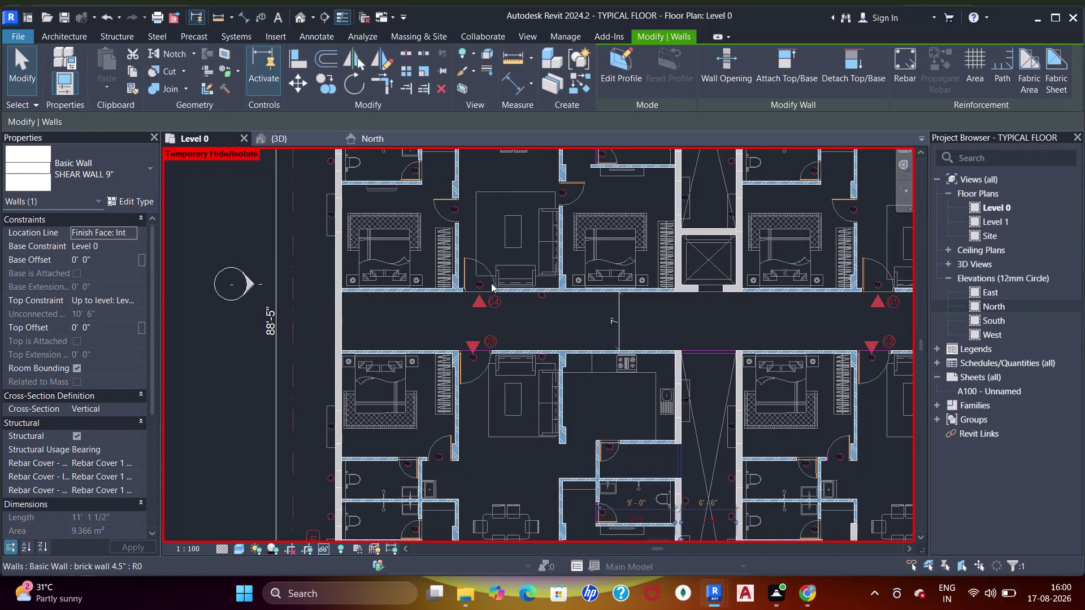
Pan the Level 0 plan along the corridor doors, living rooms and top-left apartment.
scroll(up, 3)
scroll(down, 3)
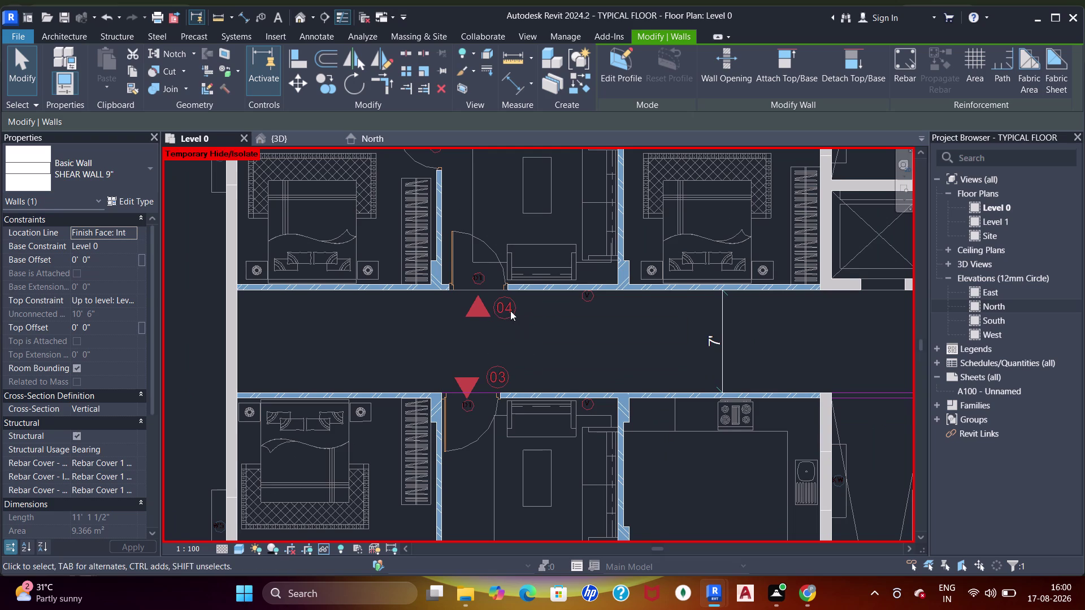
middle_drag(510, 310, 521, 361)
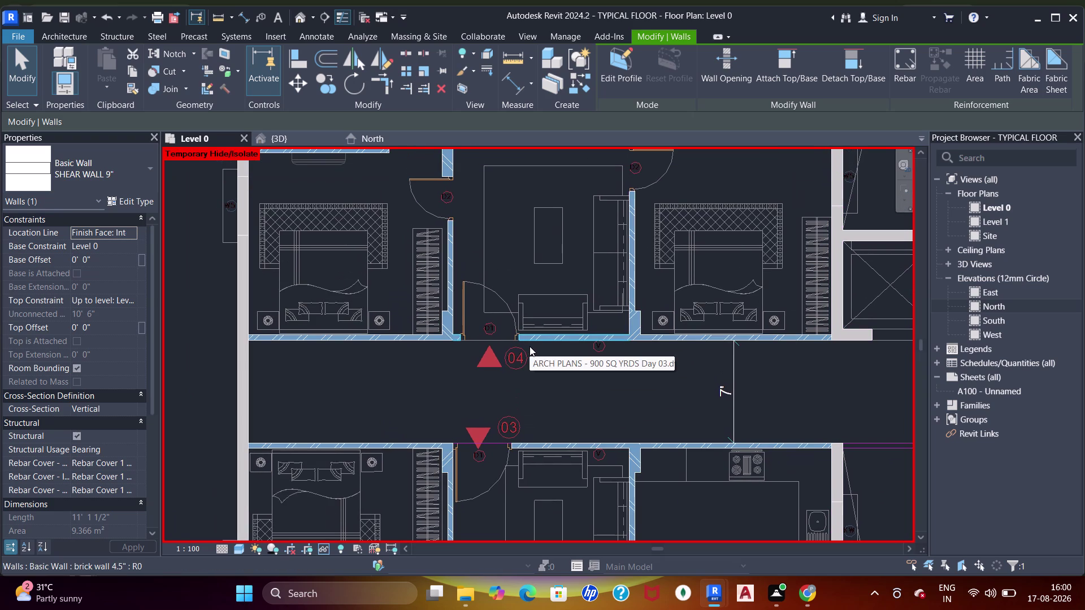
middle_drag(548, 321, 548, 333)
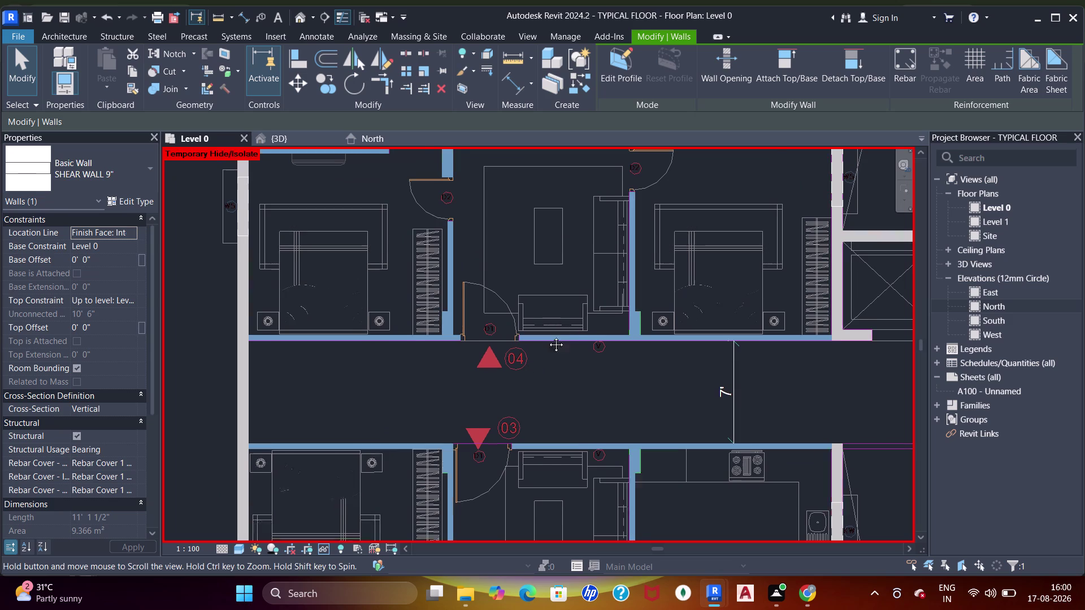
middle_drag(548, 333, 548, 337)
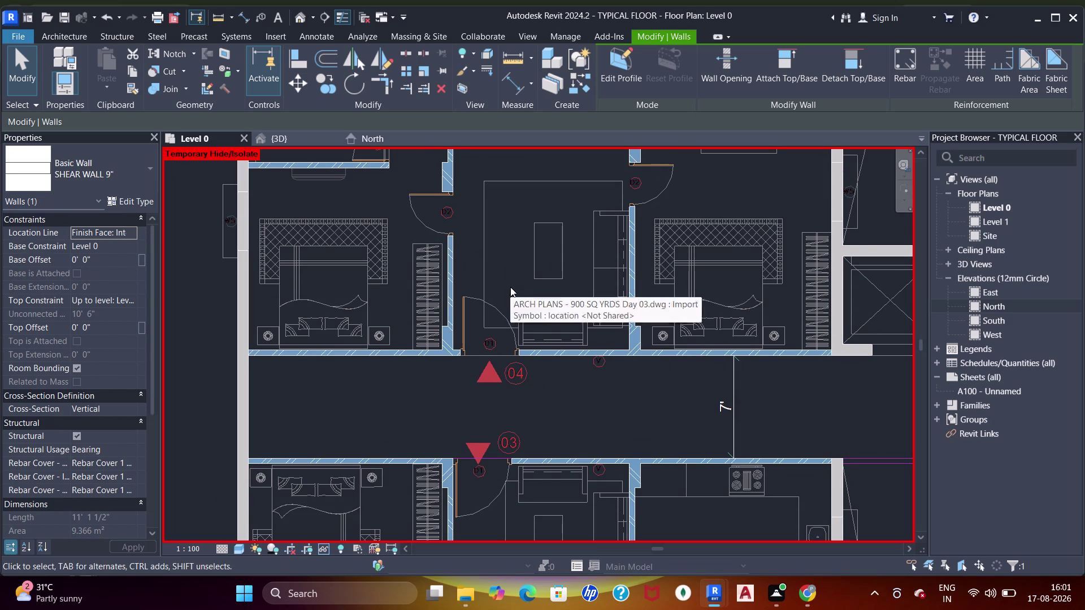
scroll(down, 3)
middle_drag(533, 215, 531, 310)
scroll(up, 3)
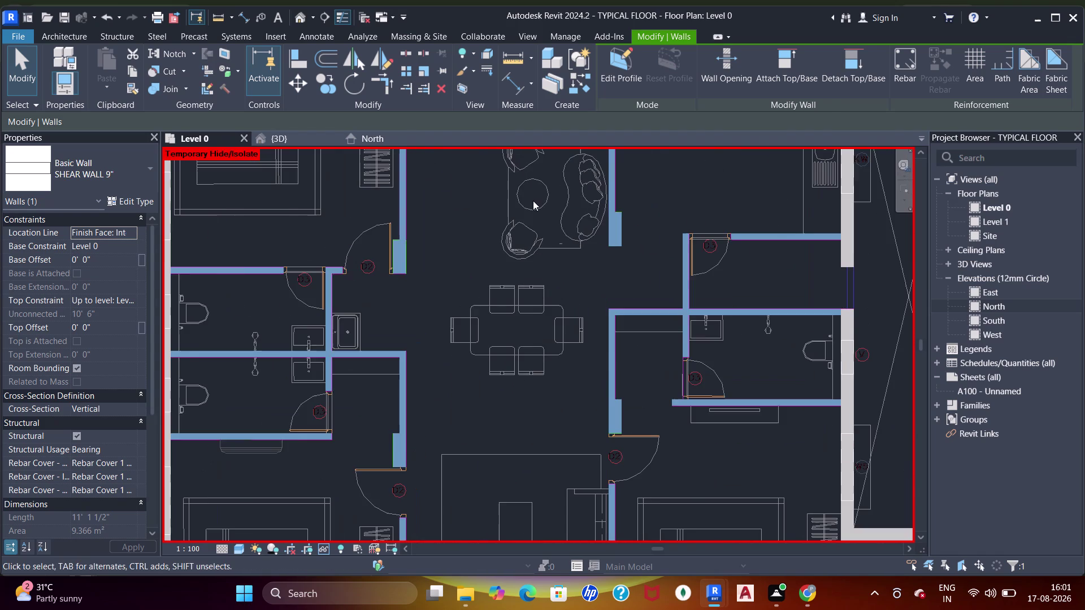
middle_drag(553, 197, 527, 428)
middle_drag(438, 323, 541, 384)
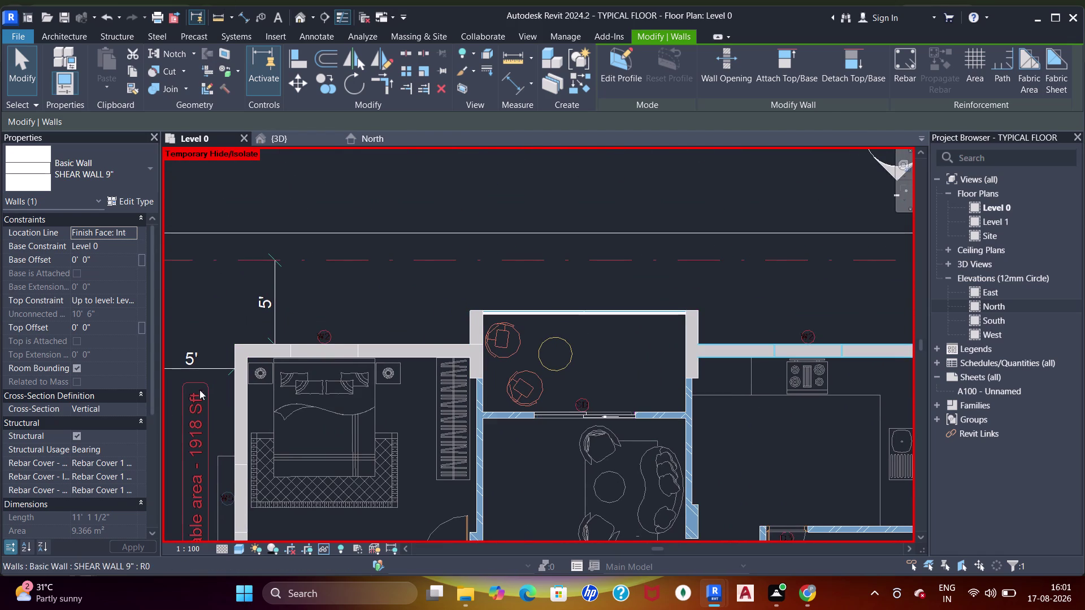
middle_drag(345, 318, 386, 289)
scroll(down, 3)
middle_drag(357, 306, 333, 233)
middle_drag(382, 425, 392, 239)
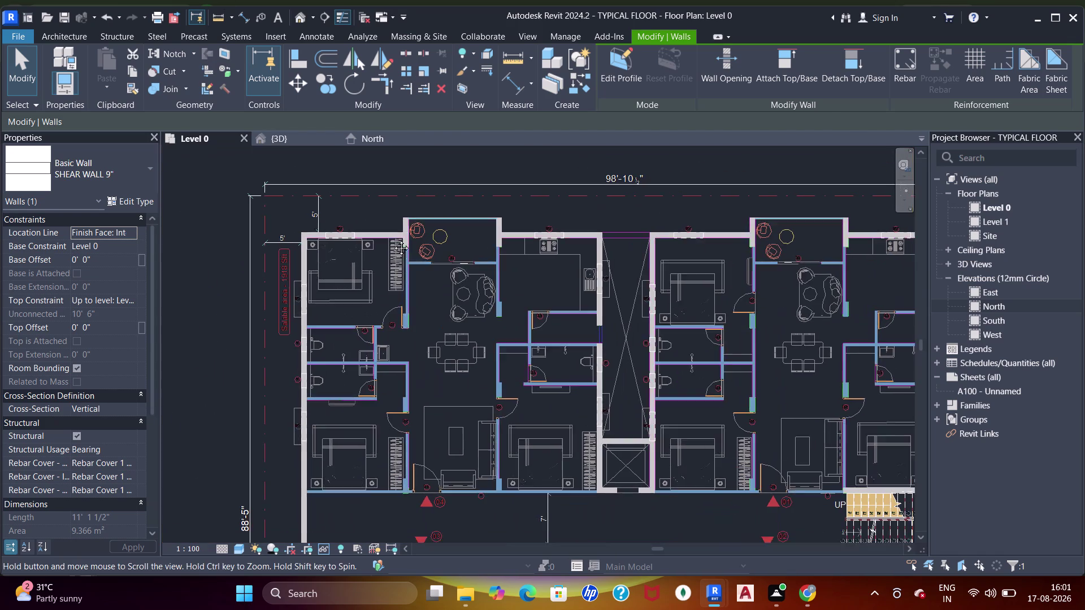
middle_drag(422, 385, 400, 197)
middle_drag(420, 363, 346, 183)
Pan along the bottom balconies to the right 1905 Sft apartment.
scroll(up, 3)
middle_drag(361, 248, 389, 324)
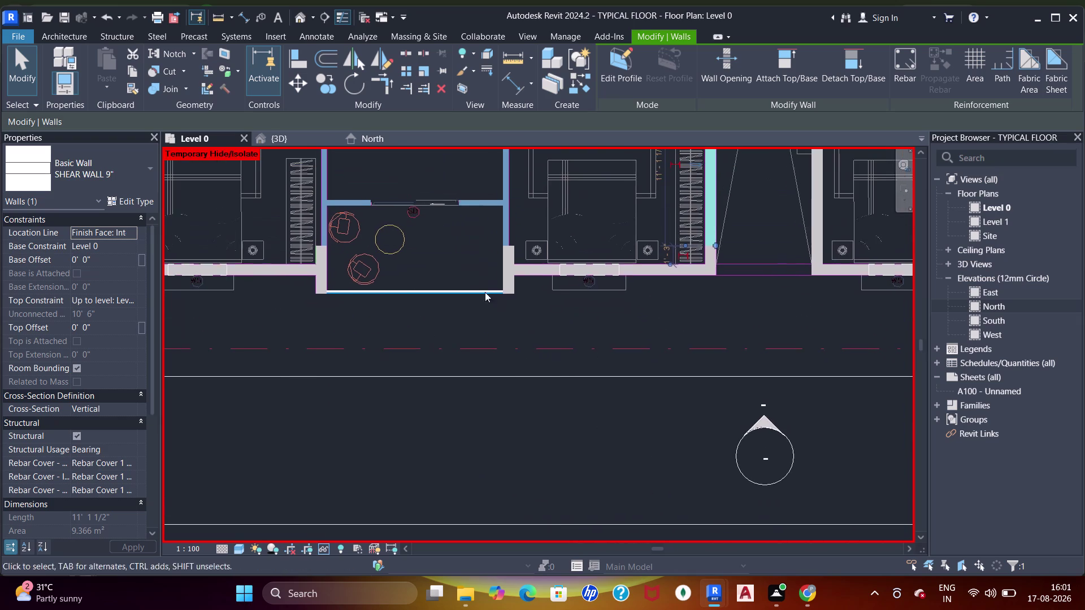
middle_drag(682, 291, 412, 323)
scroll(up, 3)
middle_drag(630, 356, 422, 387)
scroll(down, 3)
middle_drag(612, 338, 609, 339)
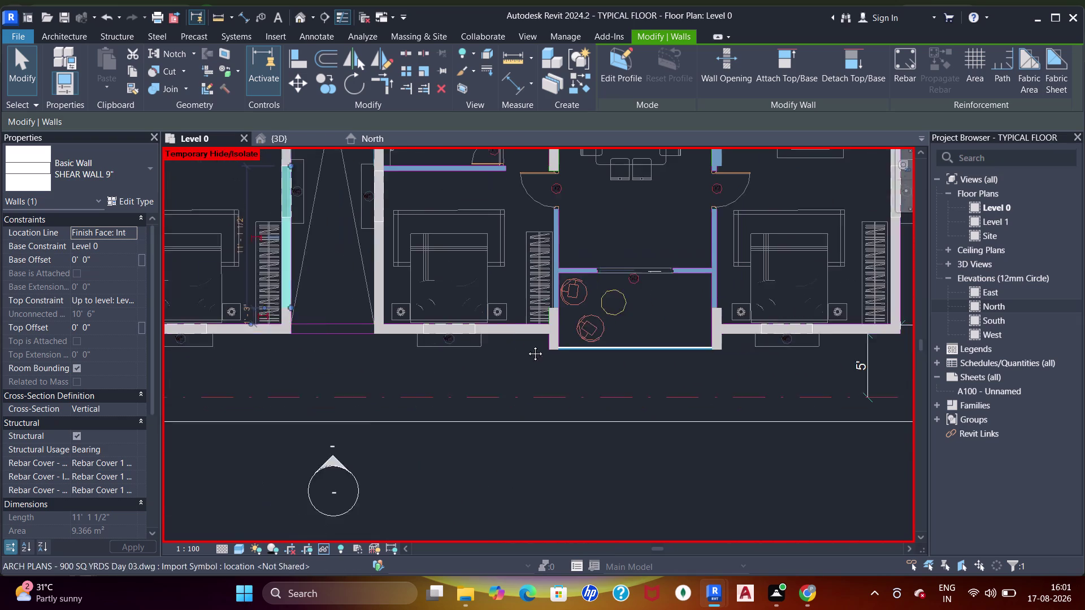
middle_drag(609, 339, 425, 345)
middle_drag(593, 362, 509, 389)
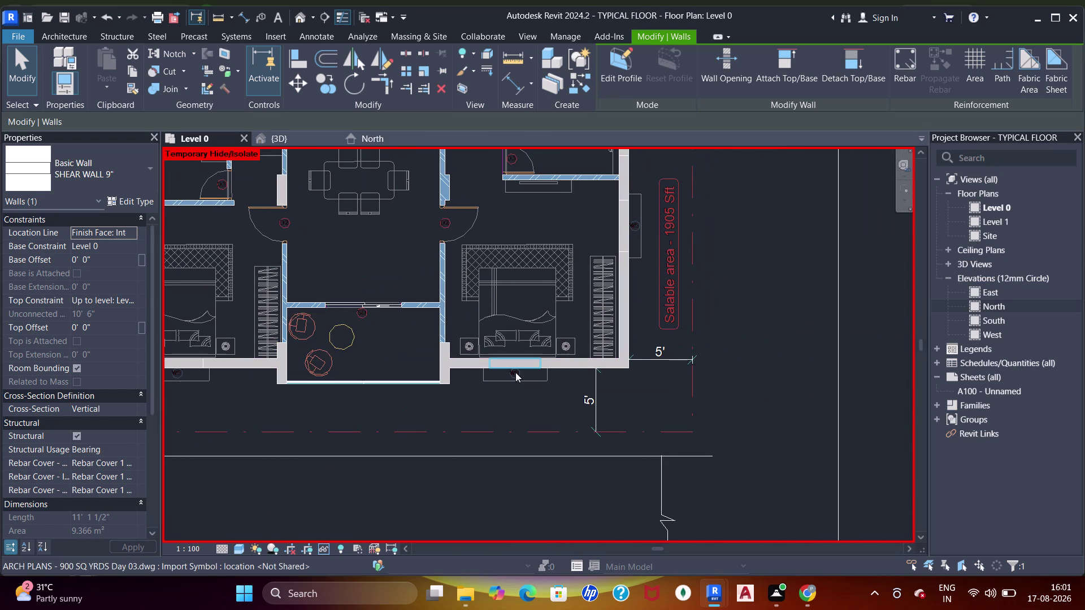
middle_drag(543, 299, 543, 320)
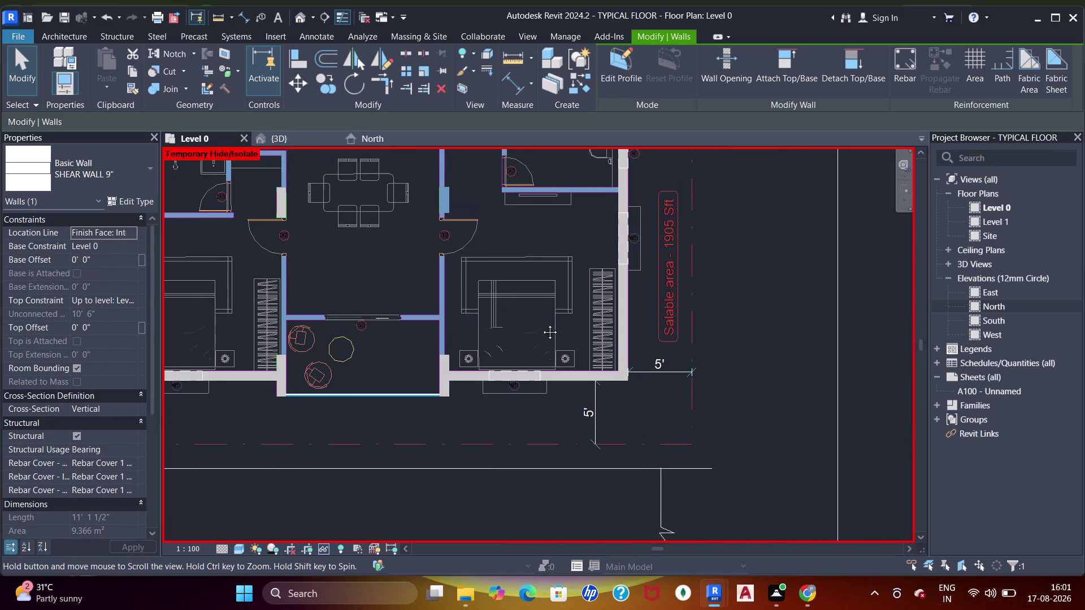
middle_drag(543, 320, 541, 324)
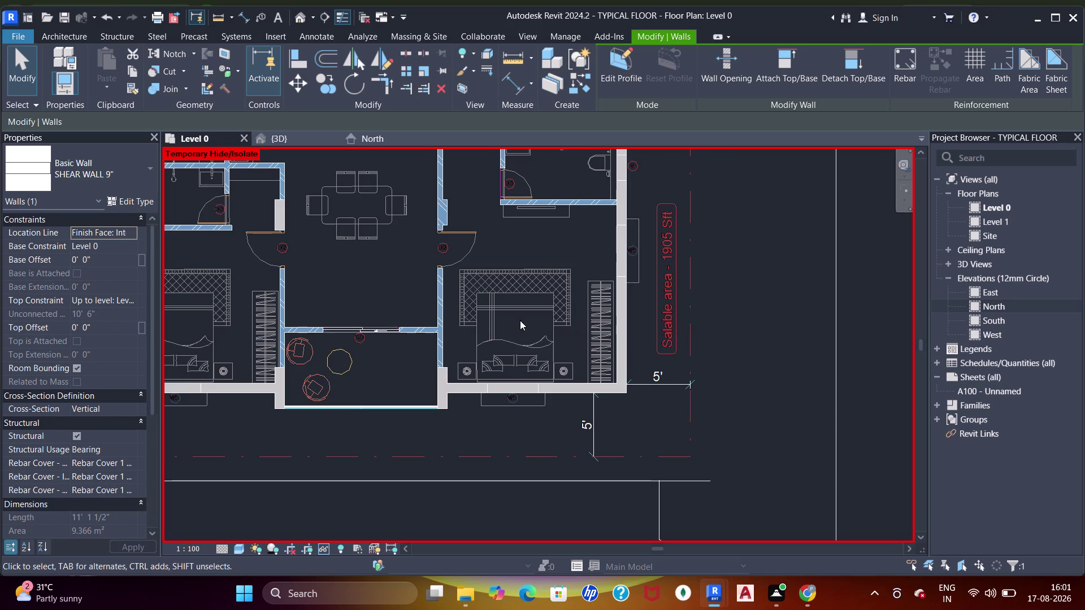
Centre and select the corridor stair, review the right apartment, then switch to {3D}.
scroll(down, 3)
middle_drag(568, 256, 572, 386)
middle_drag(592, 295, 596, 364)
scroll(up, 3)
middle_drag(581, 271, 619, 406)
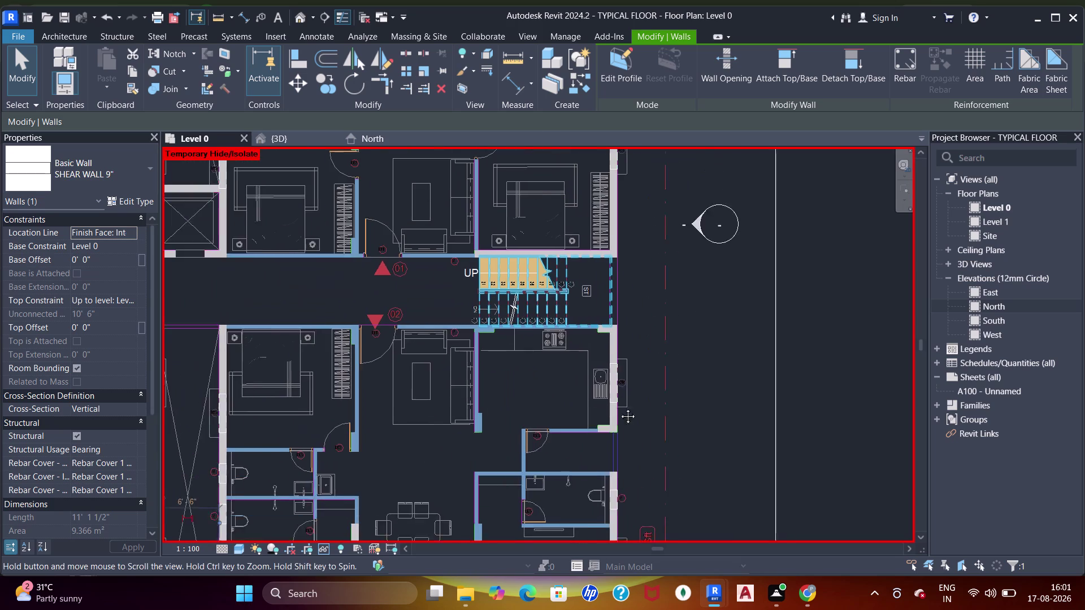
middle_drag(620, 406, 622, 419)
middle_drag(605, 297, 613, 334)
click(593, 398)
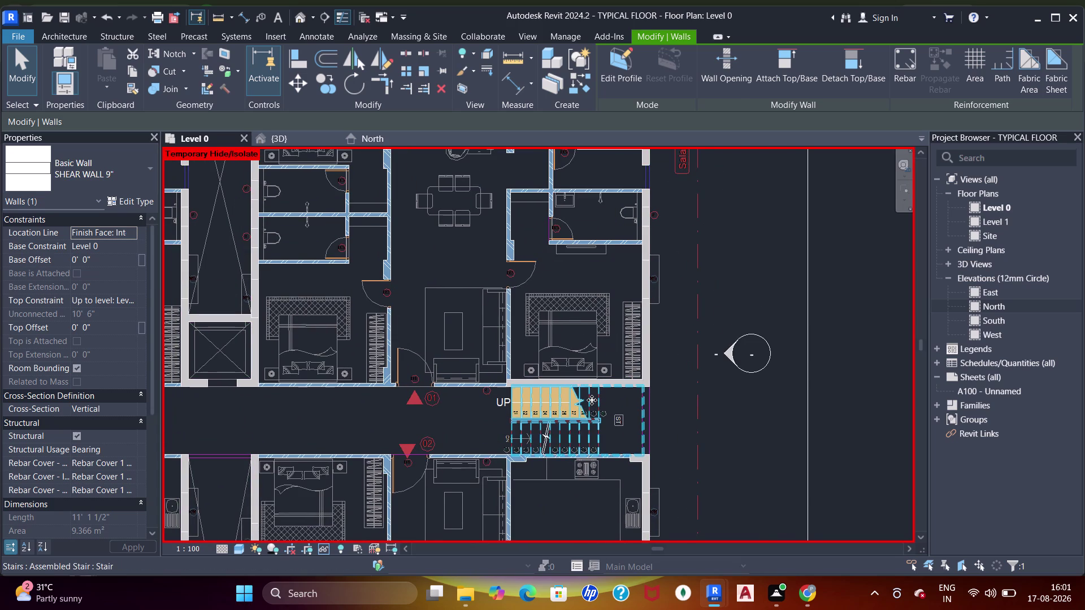
middle_drag(603, 281, 635, 435)
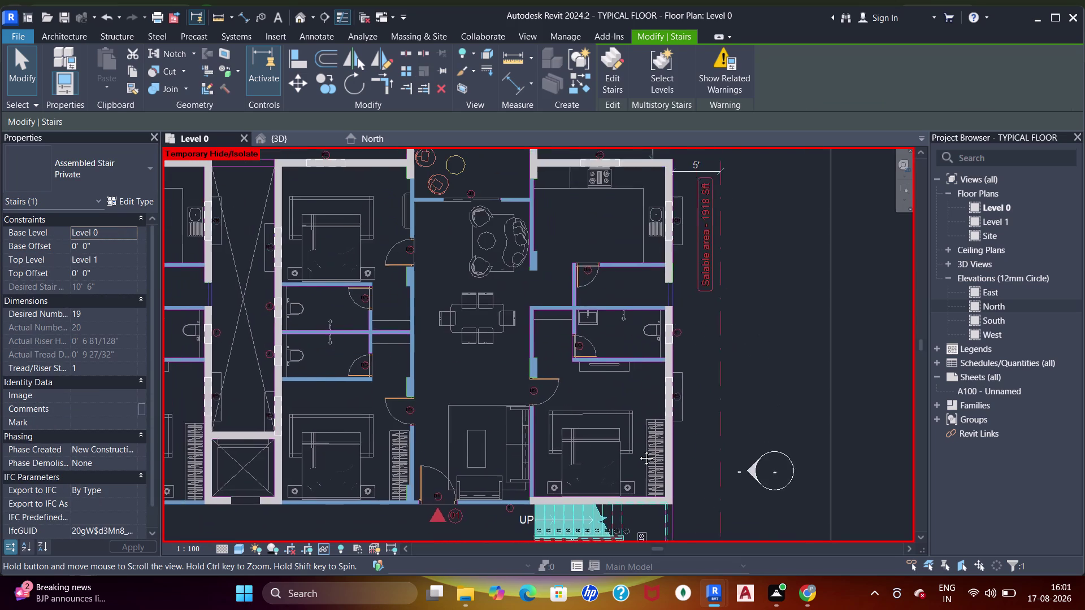
middle_drag(634, 436, 639, 453)
click(284, 140)
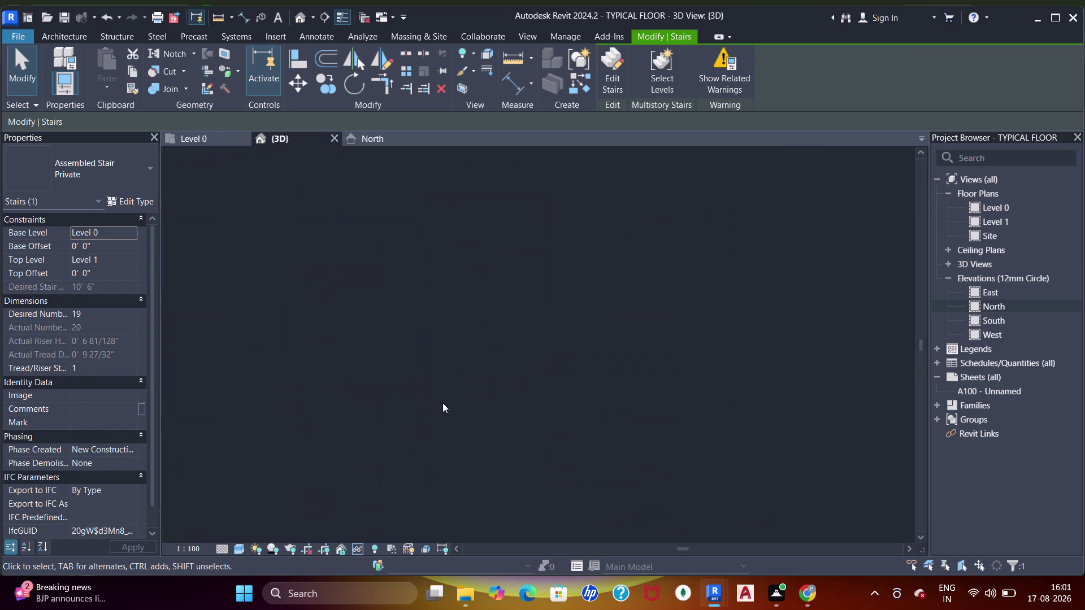
scroll(down, 3)
middle_drag(455, 408, 717, 361)
middle_drag(647, 329, 667, 336)
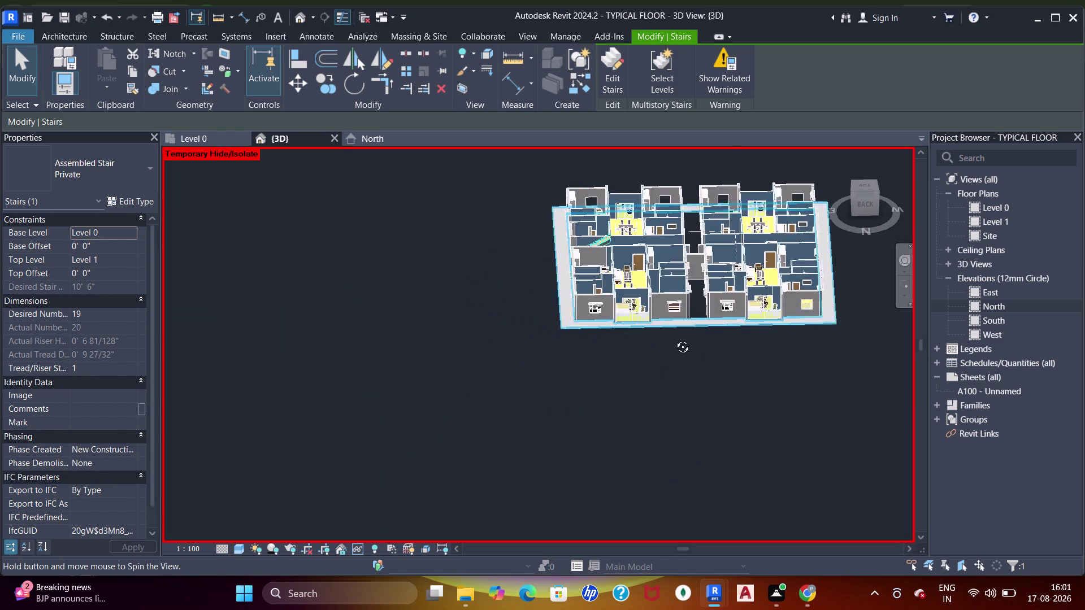
middle_drag(667, 336, 685, 340)
middle_drag(674, 337, 560, 466)
middle_drag(568, 407, 424, 466)
middle_drag(473, 460, 504, 355)
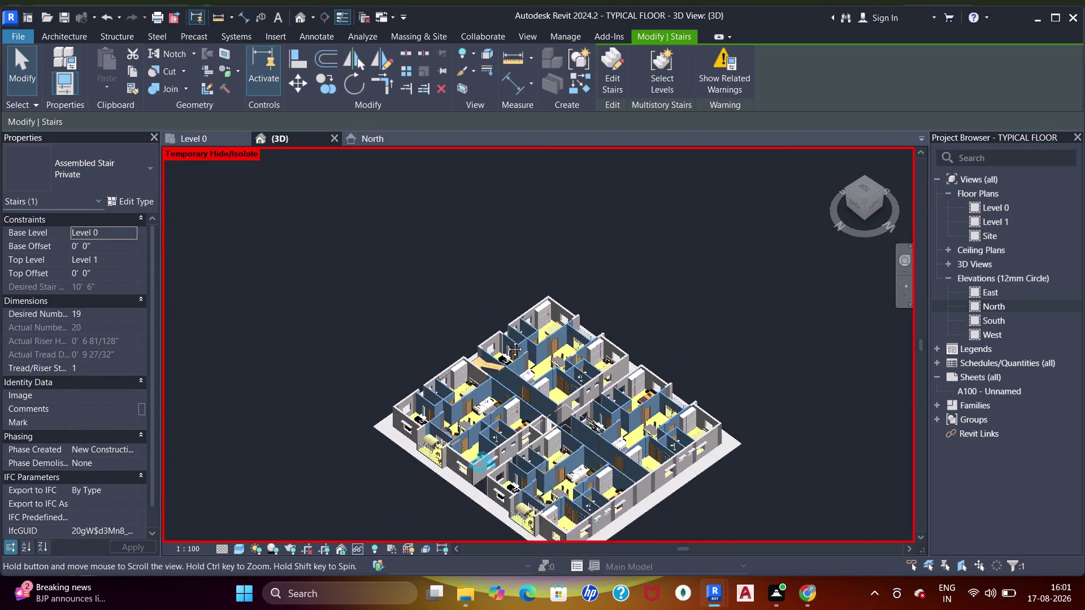
middle_drag(504, 355, 510, 324)
scroll(up, 3)
middle_drag(539, 339, 539, 414)
middle_drag(523, 414, 546, 379)
middle_drag(551, 373, 551, 375)
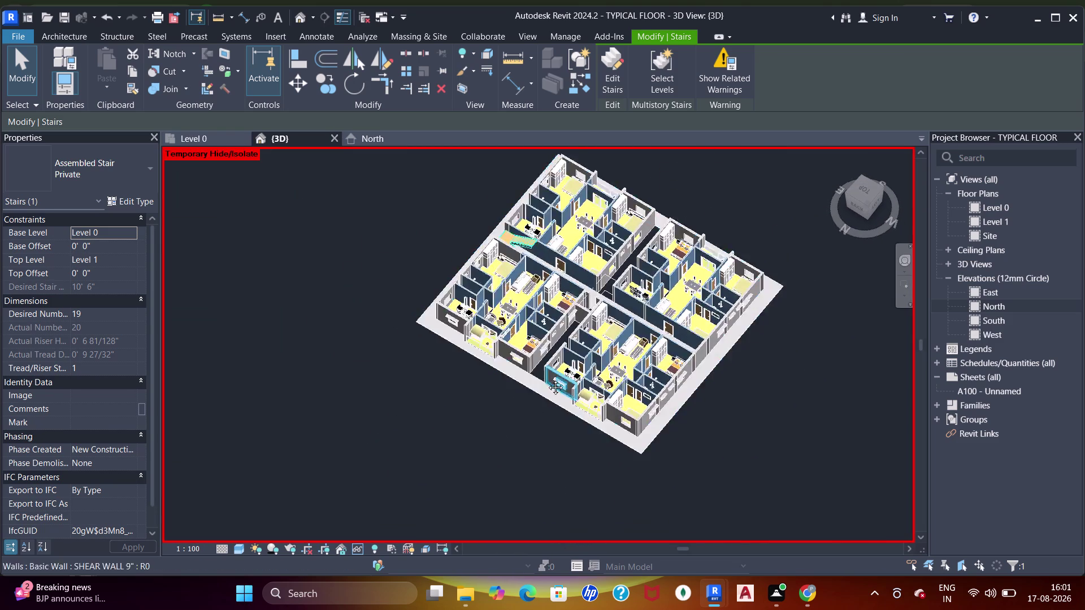
middle_drag(551, 375, 487, 441)
scroll(up, 3)
scroll(up, 3)
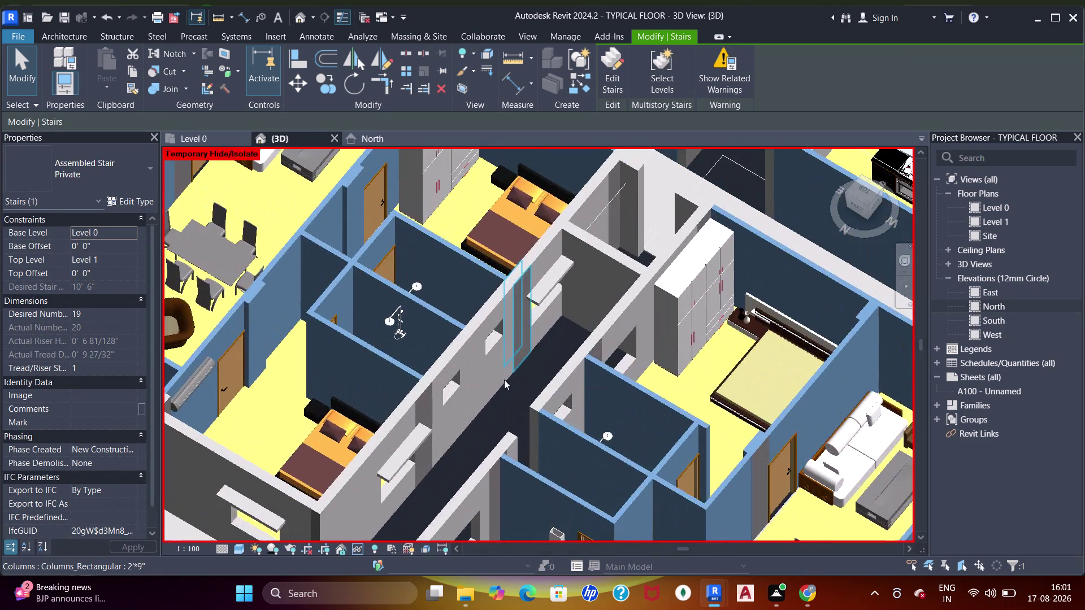
scroll(down, 3)
middle_drag(504, 406, 627, 360)
middle_drag(648, 308, 621, 374)
middle_drag(437, 370, 640, 332)
middle_drag(449, 332, 585, 392)
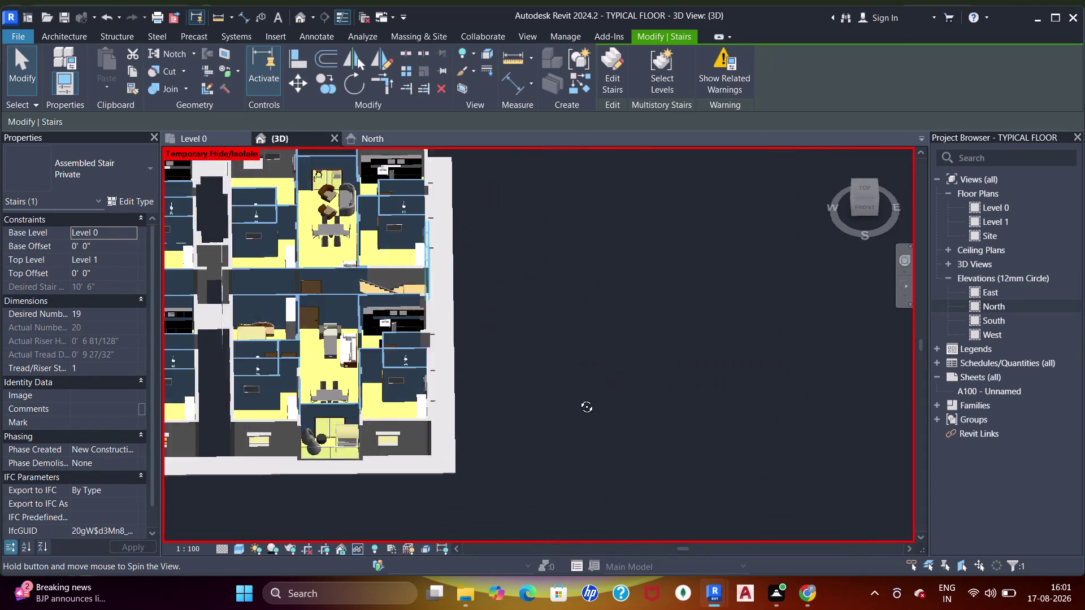
middle_drag(585, 391, 494, 439)
middle_drag(489, 397, 693, 458)
scroll(down, 3)
scroll(up, 3)
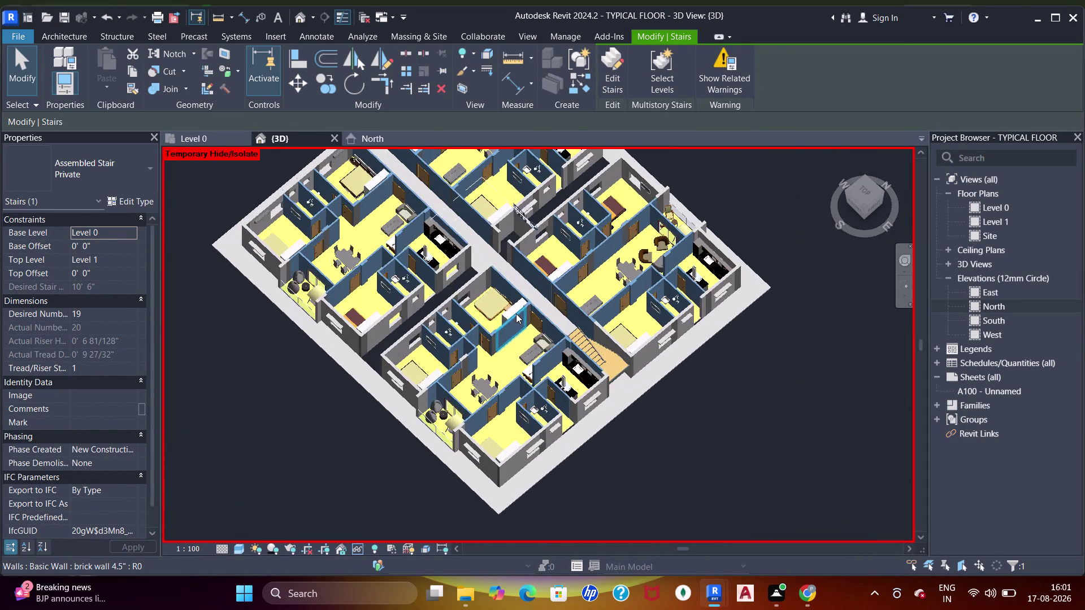
scroll(down, 3)
middle_drag(518, 327, 557, 269)
scroll(up, 3)
scroll(up, 3)
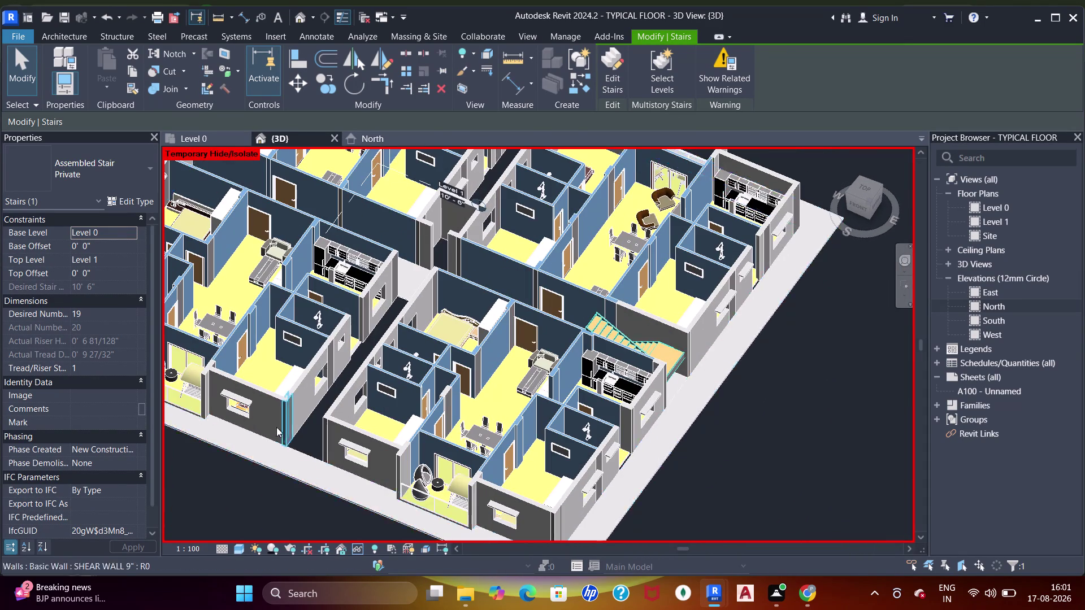
click(240, 553)
drag(249, 539, 257, 534)
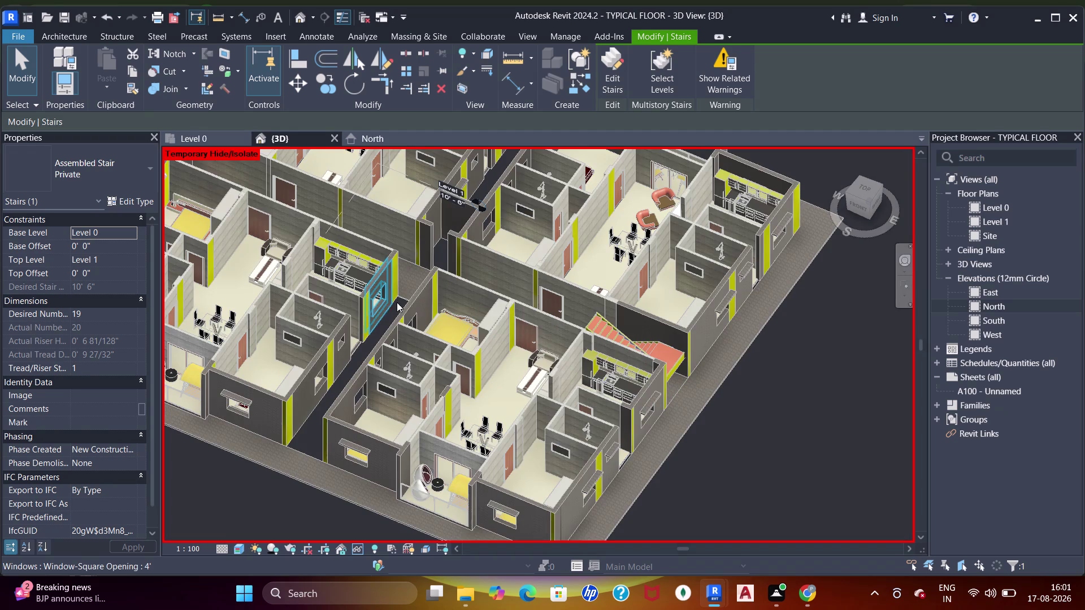
middle_drag(399, 311, 485, 360)
scroll(down, 3)
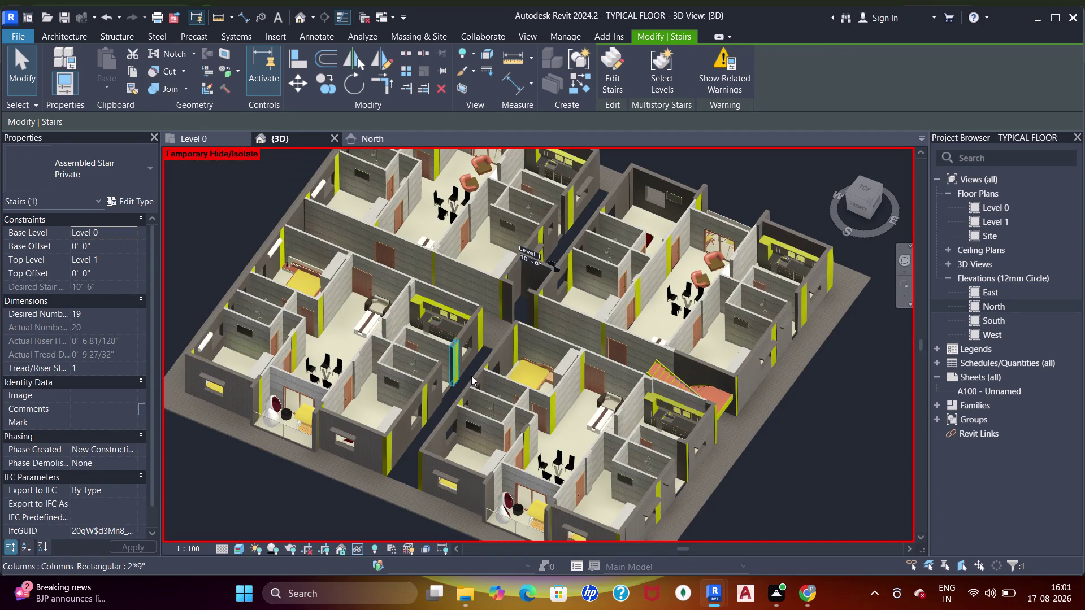
middle_drag(587, 411, 648, 403)
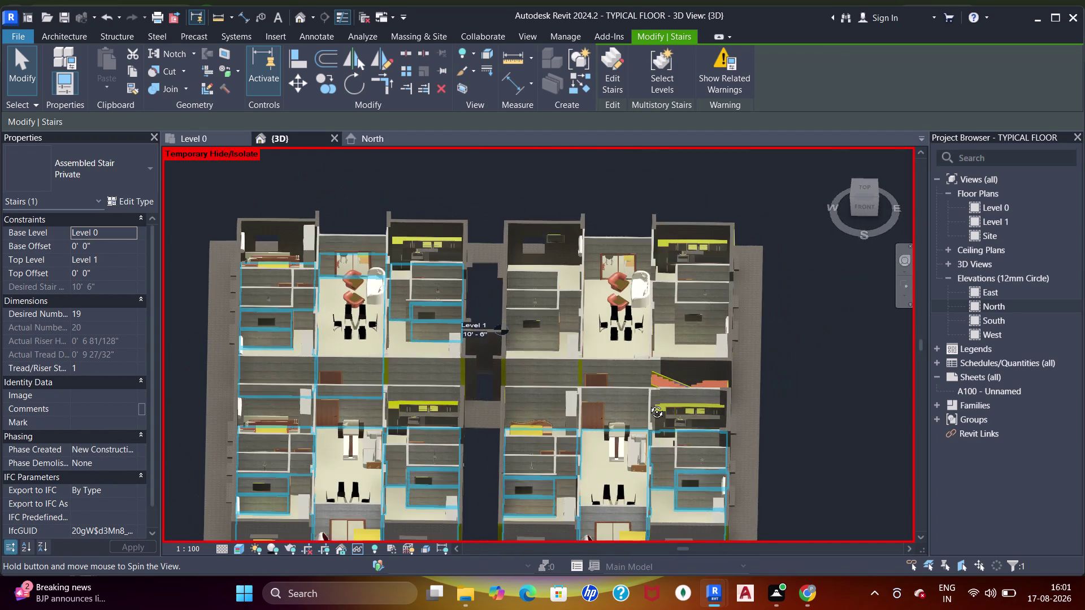
middle_drag(648, 403, 678, 442)
middle_drag(606, 438, 639, 271)
middle_drag(630, 359, 650, 390)
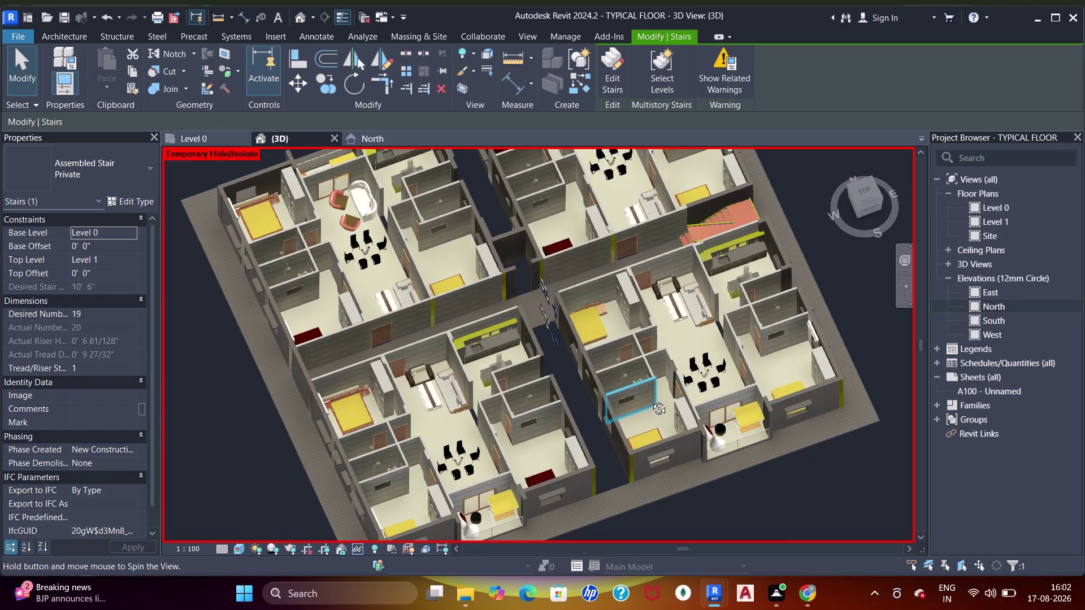
middle_drag(651, 390, 627, 445)
middle_click(626, 445)
middle_drag(618, 455, 613, 461)
middle_drag(598, 446, 558, 297)
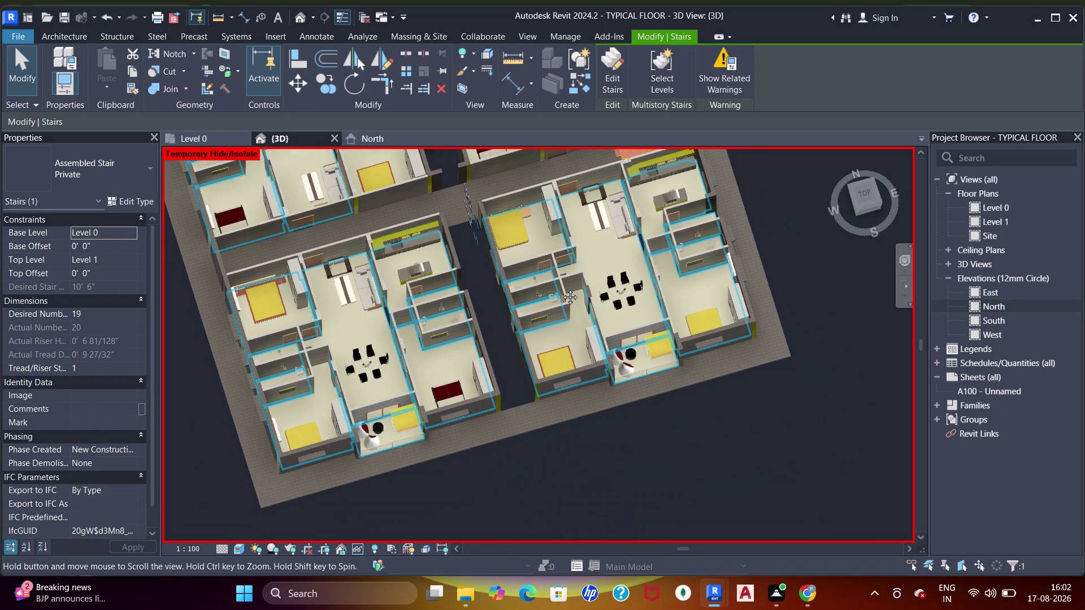
middle_drag(558, 297, 567, 268)
click(243, 547)
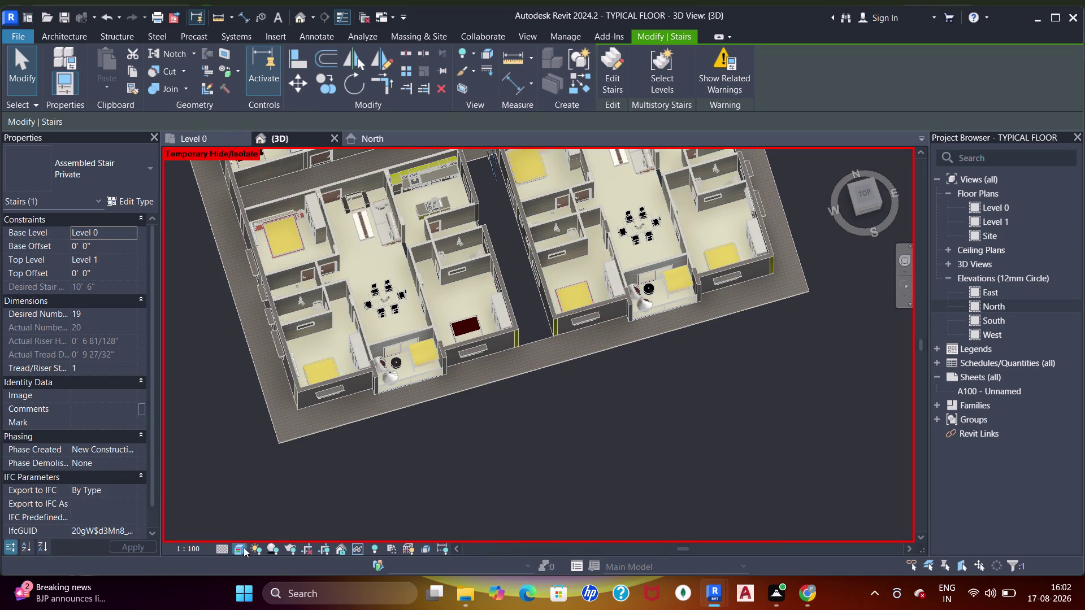
Apply Shaded/Consistent Colors and orbit the model from the stair area to front and top views.
click(263, 493)
middle_drag(481, 292, 488, 352)
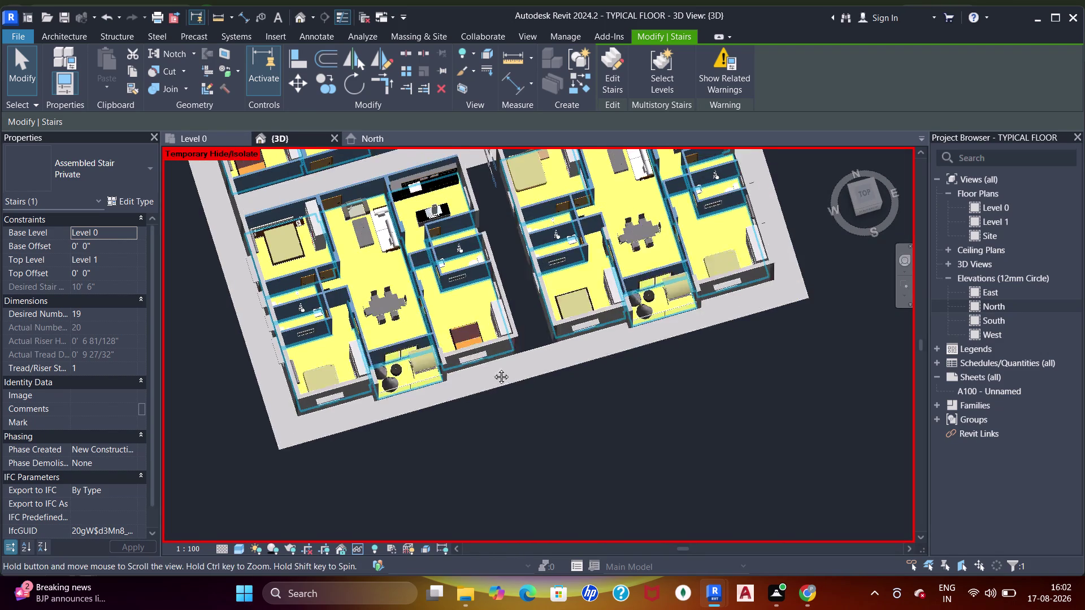
middle_drag(488, 352, 497, 413)
middle_drag(501, 420, 403, 373)
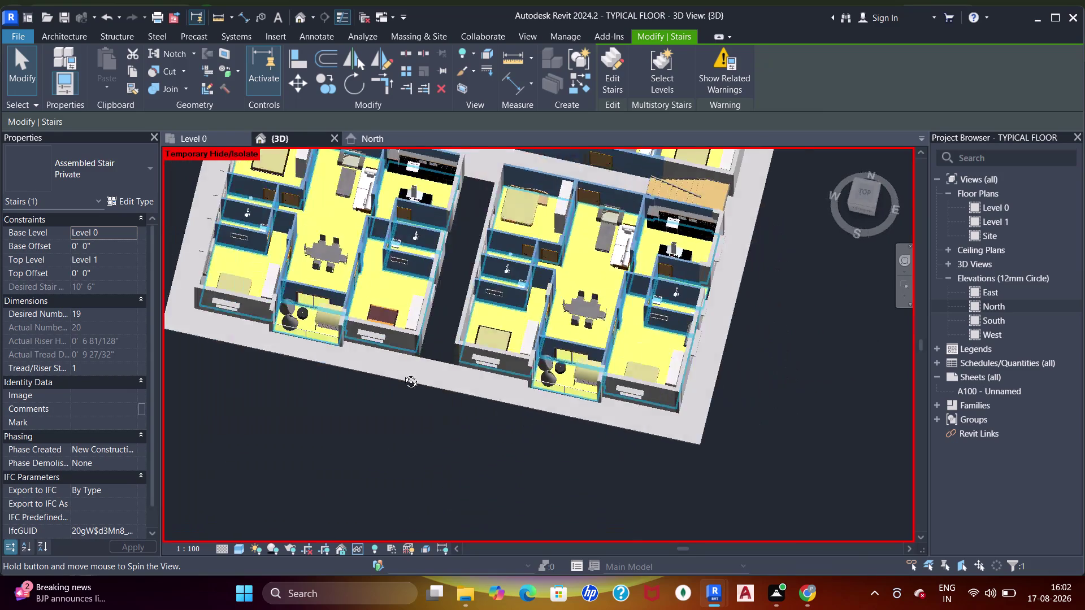
middle_drag(392, 347, 377, 314)
middle_drag(402, 373, 396, 361)
middle_drag(511, 296, 413, 420)
scroll(down, 3)
middle_drag(590, 327, 509, 411)
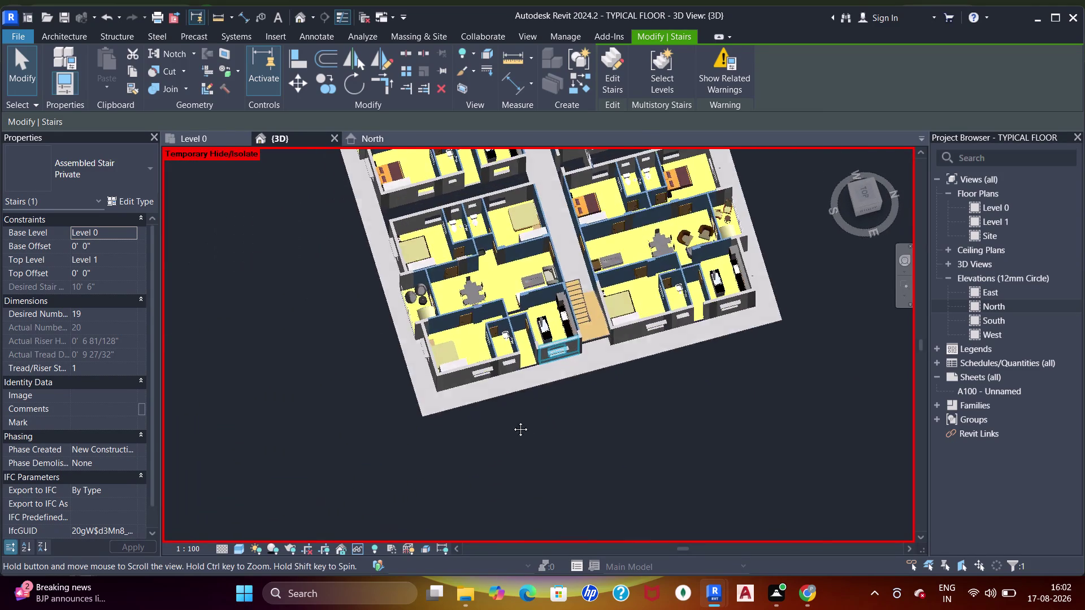
middle_drag(508, 411, 701, 279)
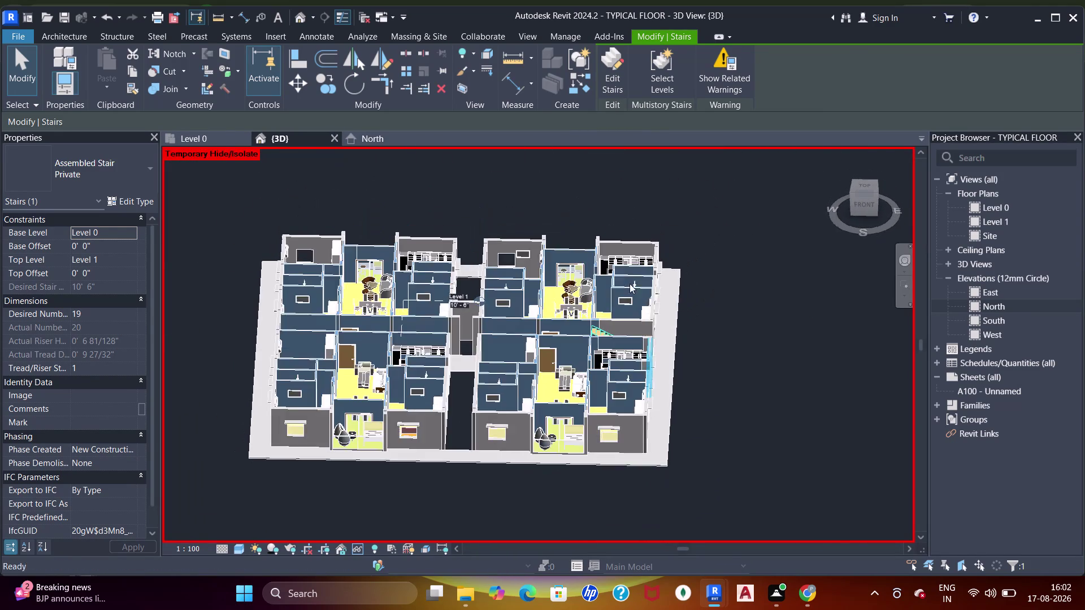
middle_drag(606, 285, 655, 457)
middle_drag(656, 457, 663, 460)
middle_drag(544, 445, 582, 257)
Tilt the model to show the walls from an angled overview of the whole floor.
scroll(up, 3)
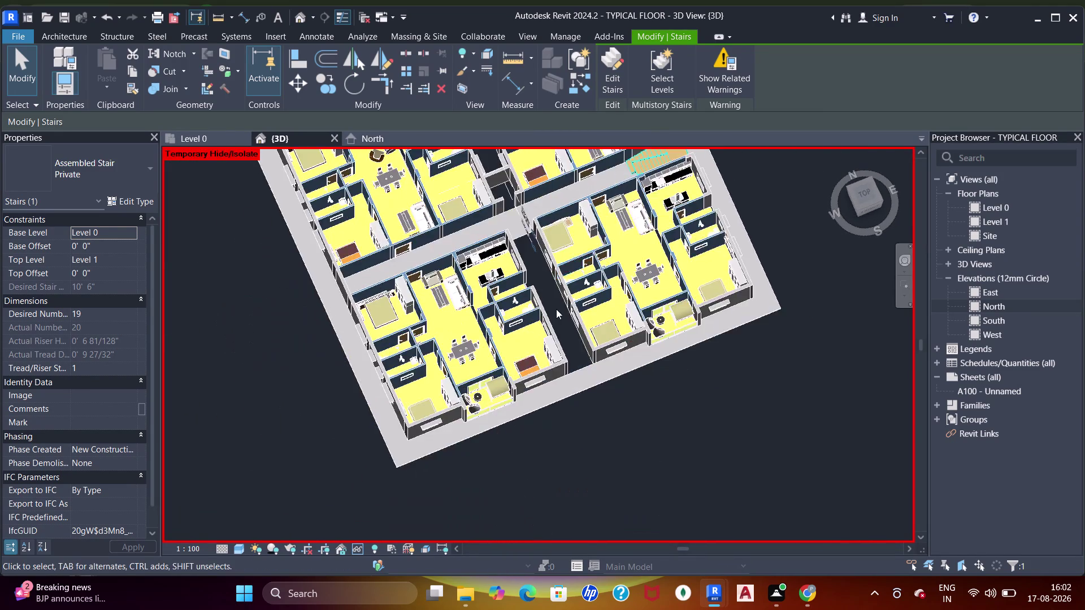
scroll(up, 3)
scroll(down, 3)
middle_drag(576, 363, 593, 193)
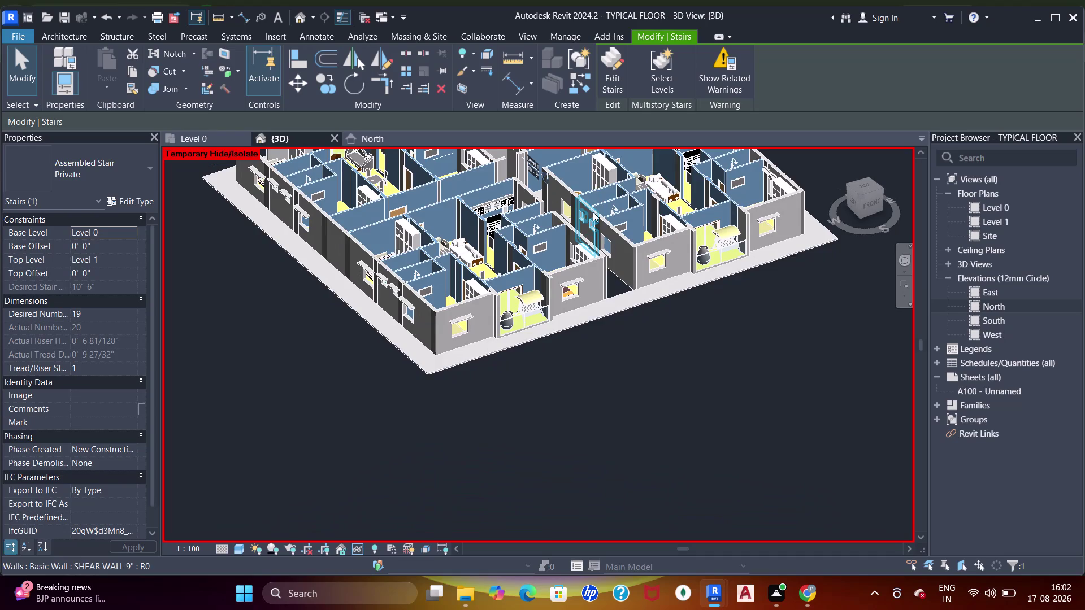
middle_drag(593, 212, 597, 420)
scroll(up, 3)
scroll(down, 3)
middle_drag(541, 362, 542, 341)
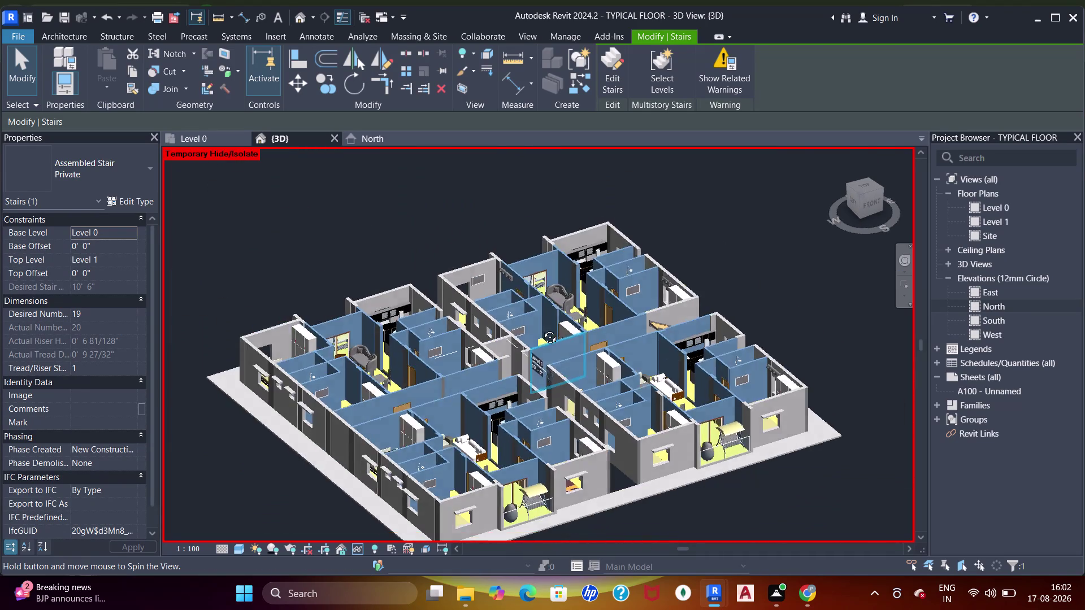
middle_drag(541, 341, 526, 353)
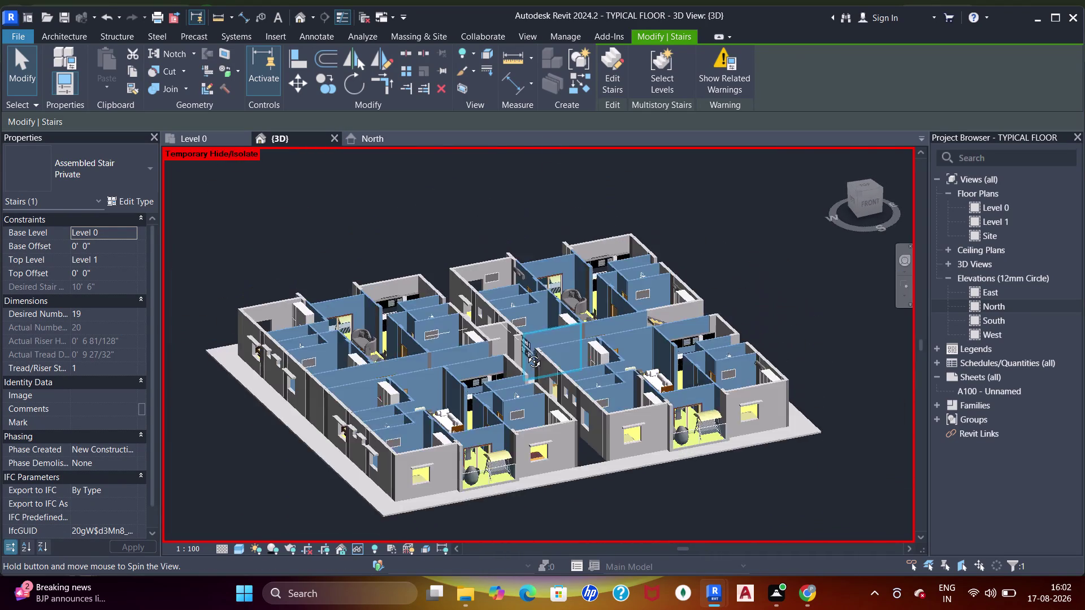
middle_drag(526, 352, 526, 361)
scroll(up, 3)
scroll(down, 3)
Zoom into the corner rooms and interiors, then zoom out before returning to Level 0.
middle_drag(488, 468, 511, 360)
scroll(up, 3)
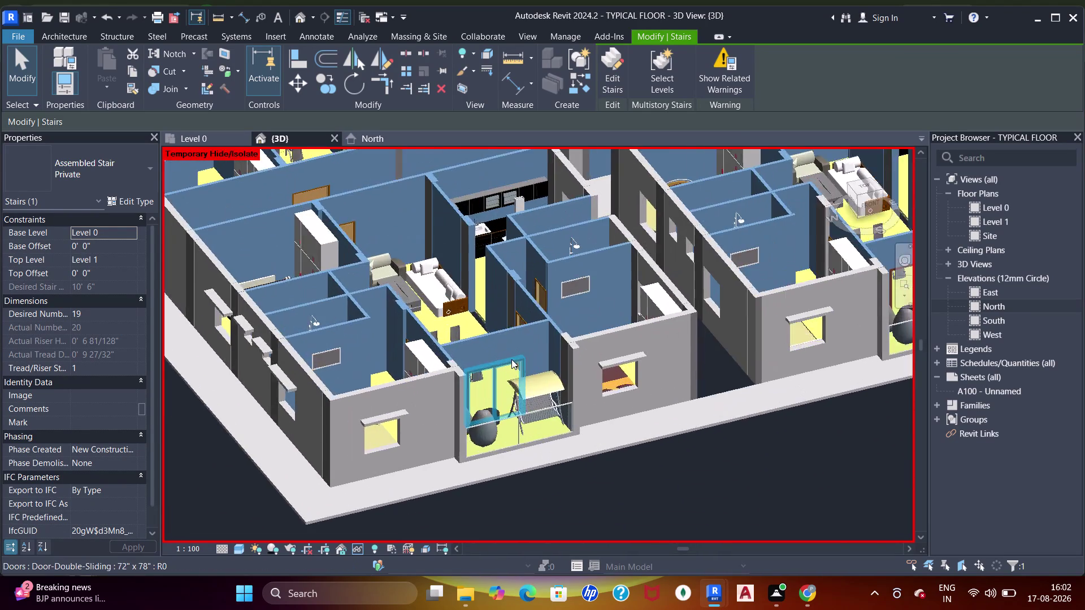
scroll(down, 3)
middle_drag(503, 379, 503, 417)
scroll(up, 3)
scroll(down, 3)
scroll(up, 3)
middle_drag(503, 410, 513, 327)
scroll(up, 3)
scroll(down, 3)
middle_drag(507, 361, 519, 467)
scroll(up, 3)
scroll(down, 3)
middle_drag(515, 424, 530, 472)
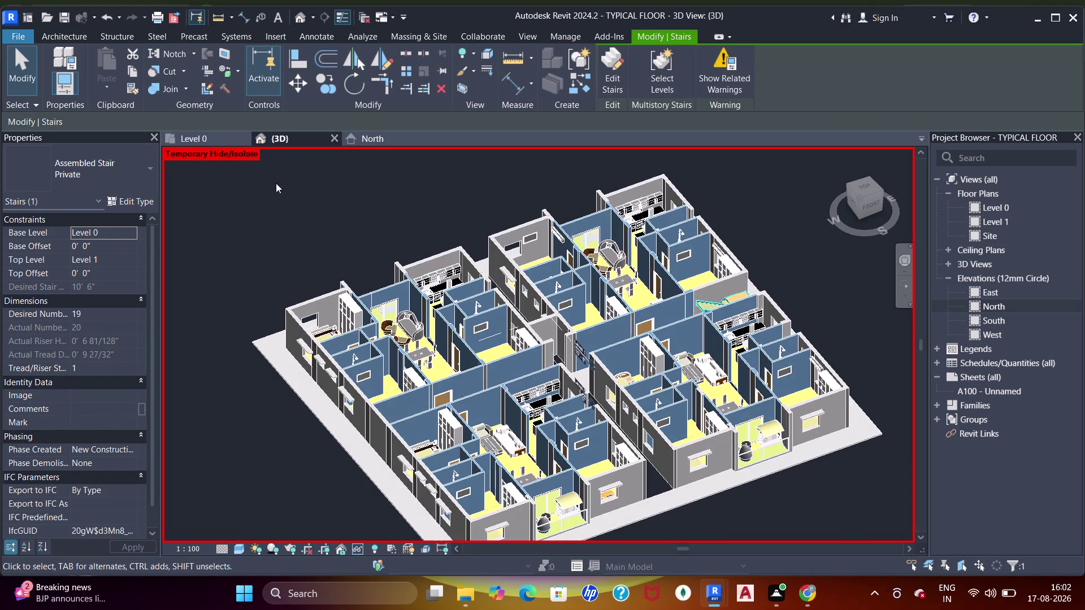
click(203, 142)
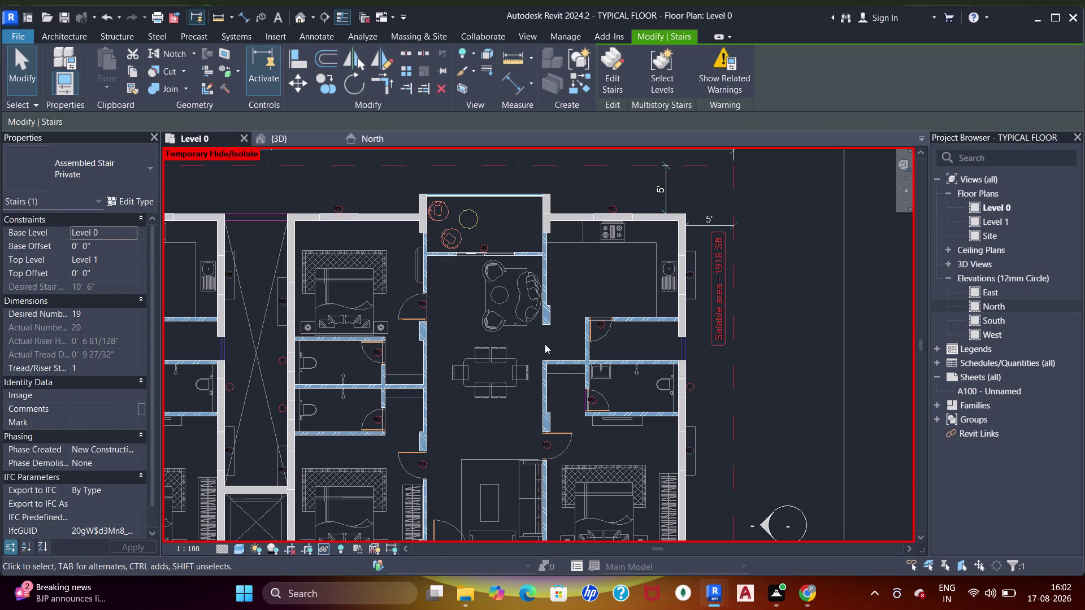
Pan the plan over the living area and top apartments to the corridor stair.
scroll(up, 3)
scroll(down, 3)
middle_drag(555, 254, 653, 301)
scroll(up, 3)
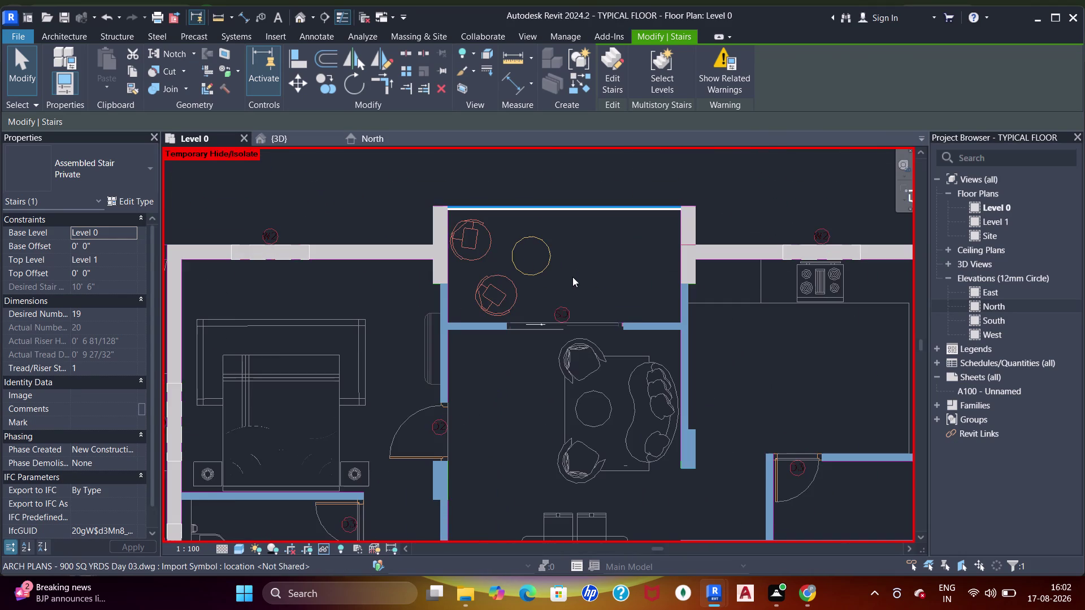
scroll(down, 3)
middle_drag(526, 295, 669, 342)
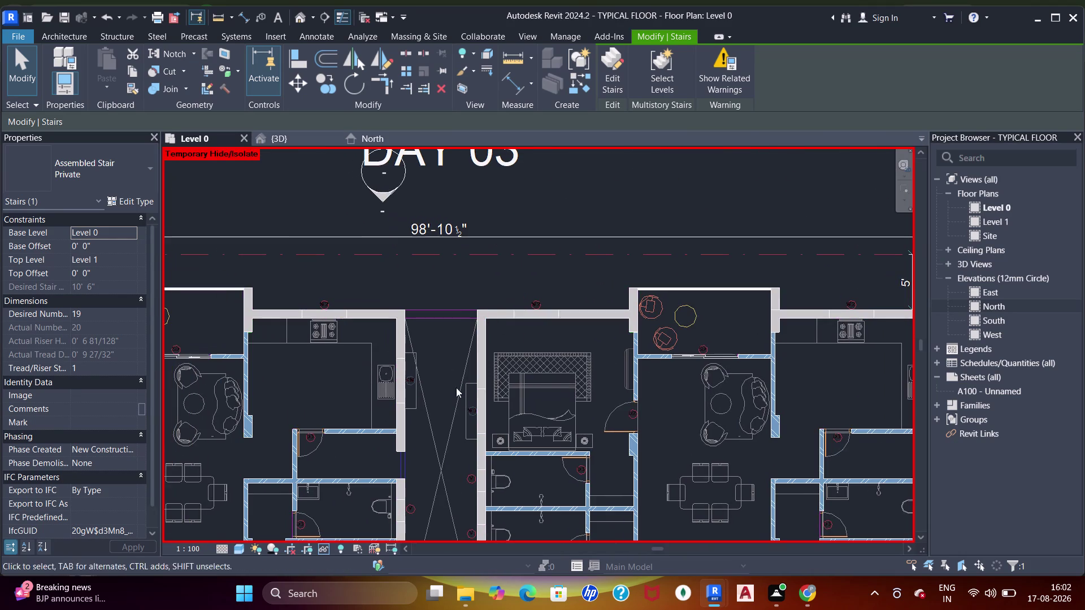
middle_drag(463, 402, 492, 282)
middle_drag(471, 418, 492, 285)
middle_drag(486, 446, 522, 310)
middle_drag(510, 392, 514, 377)
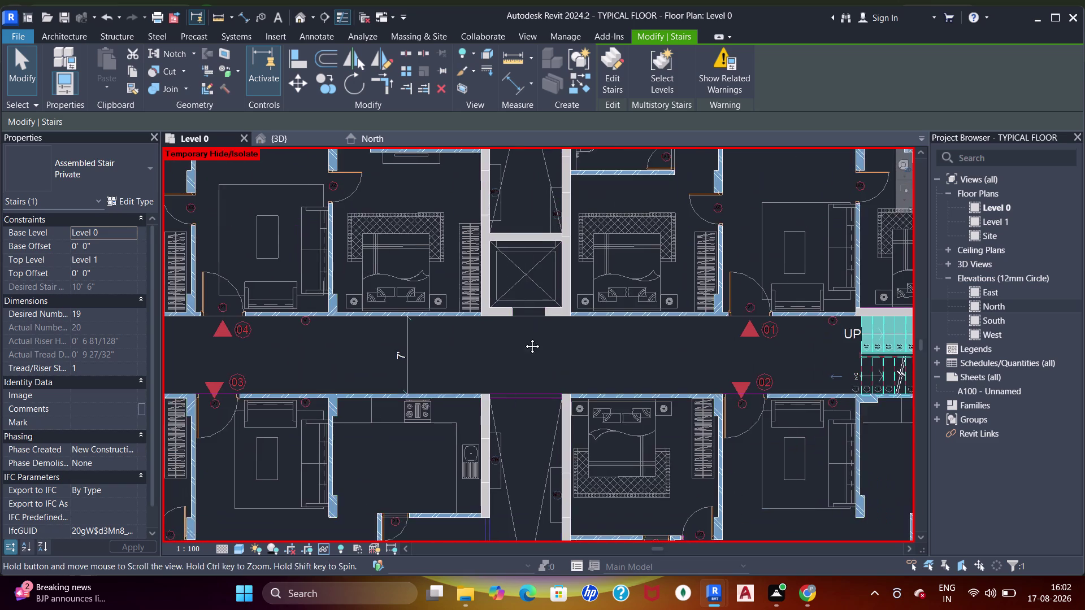
Pan down to the lower apartments and bottom bedrooms and recentre on them.
middle_drag(514, 377, 534, 299)
middle_drag(548, 398, 558, 287)
middle_drag(578, 383, 594, 220)
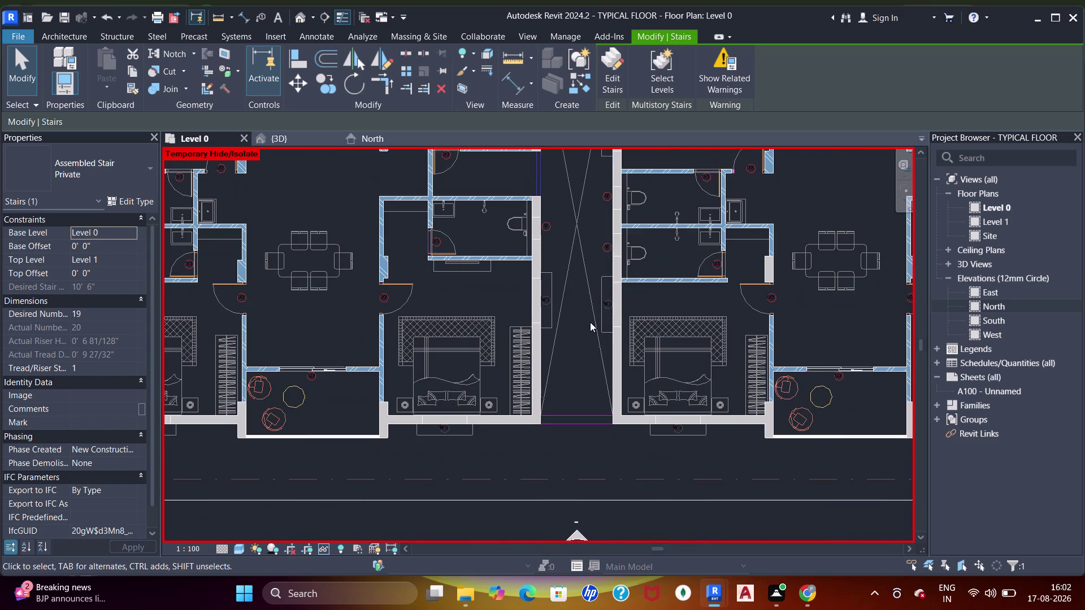
scroll(up, 3)
scroll(up, 3)
scroll(down, 3)
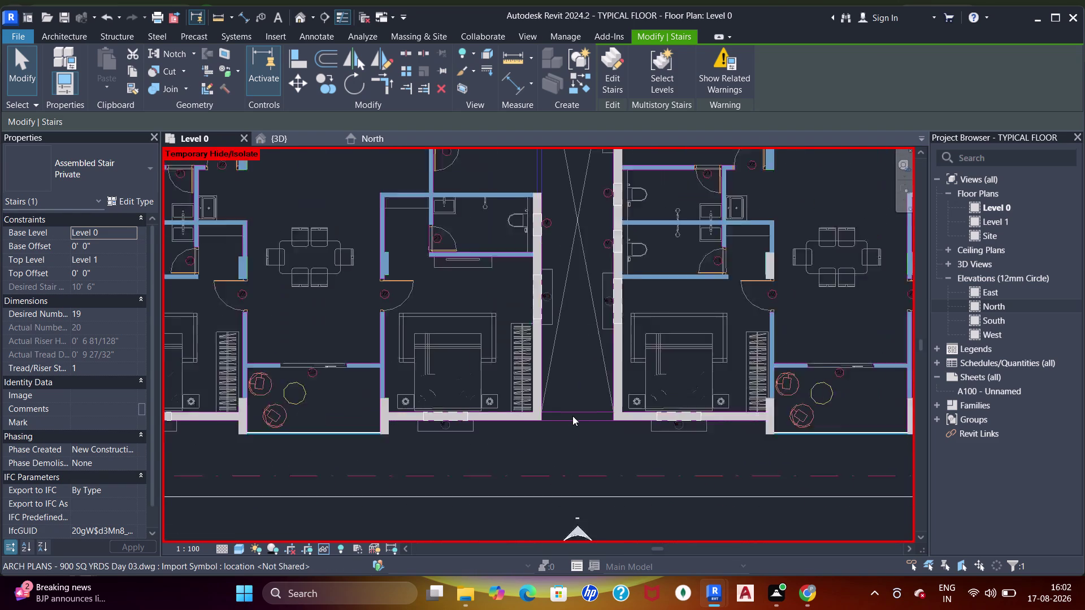